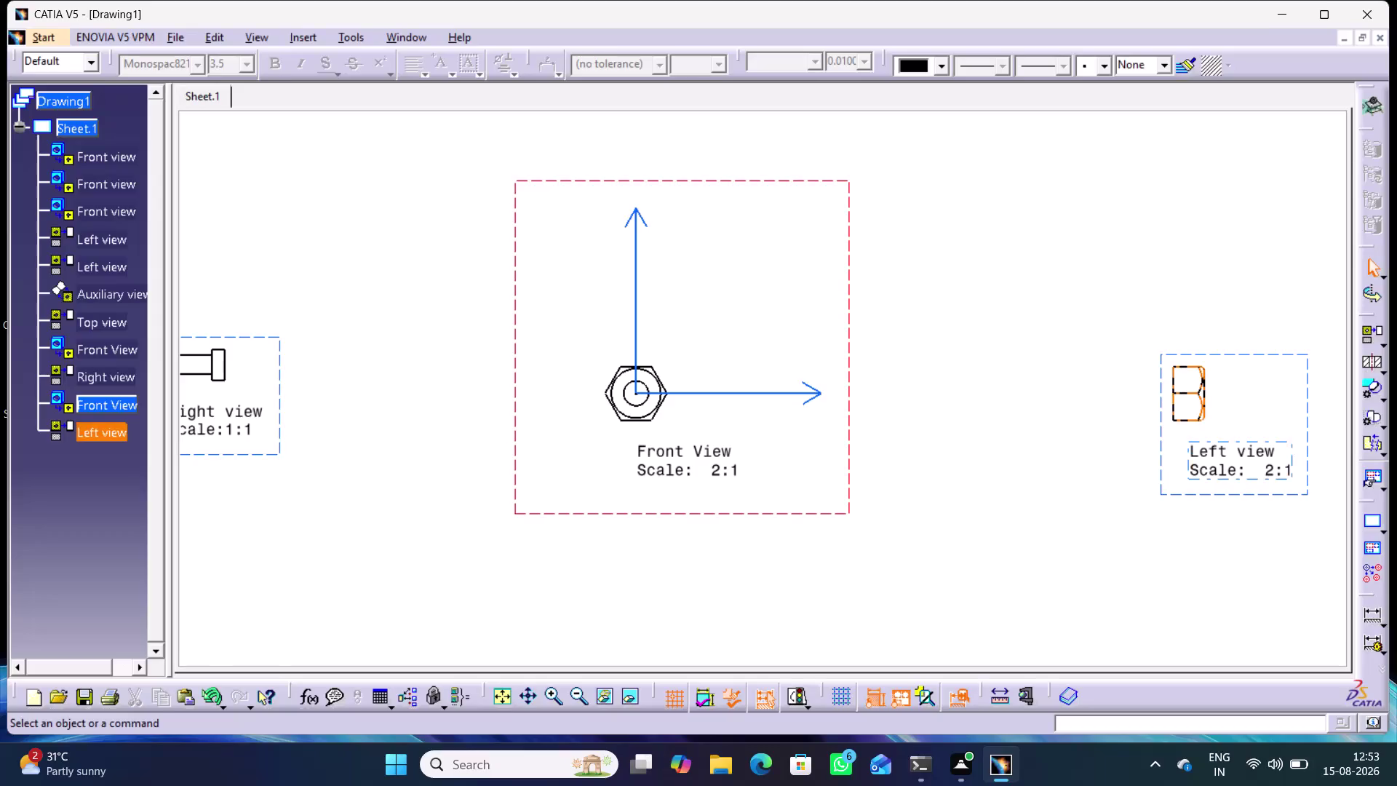
Drag the extra left view beside the 2:1 hex head front view, then delete it.
drag(1162, 426, 1015, 424)
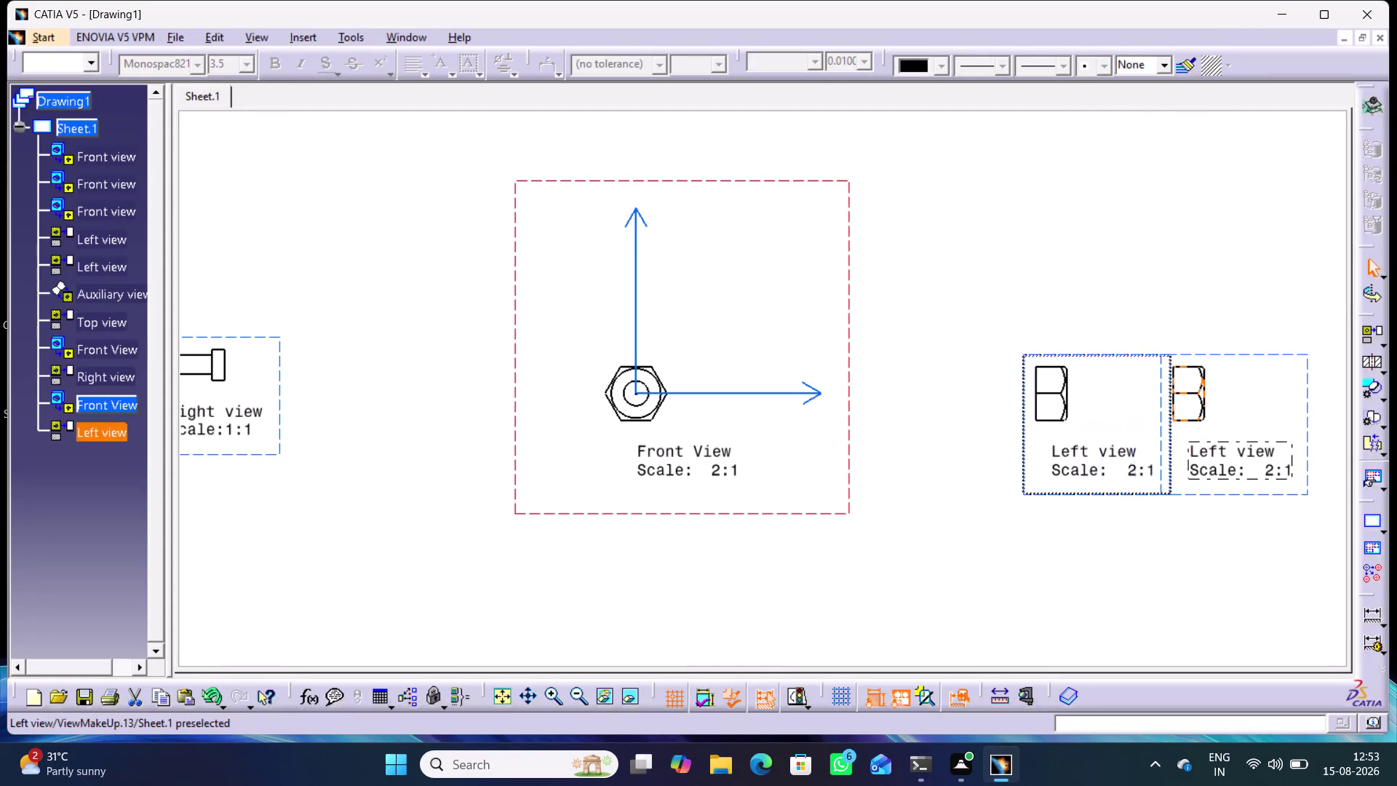
drag(1015, 423, 793, 409)
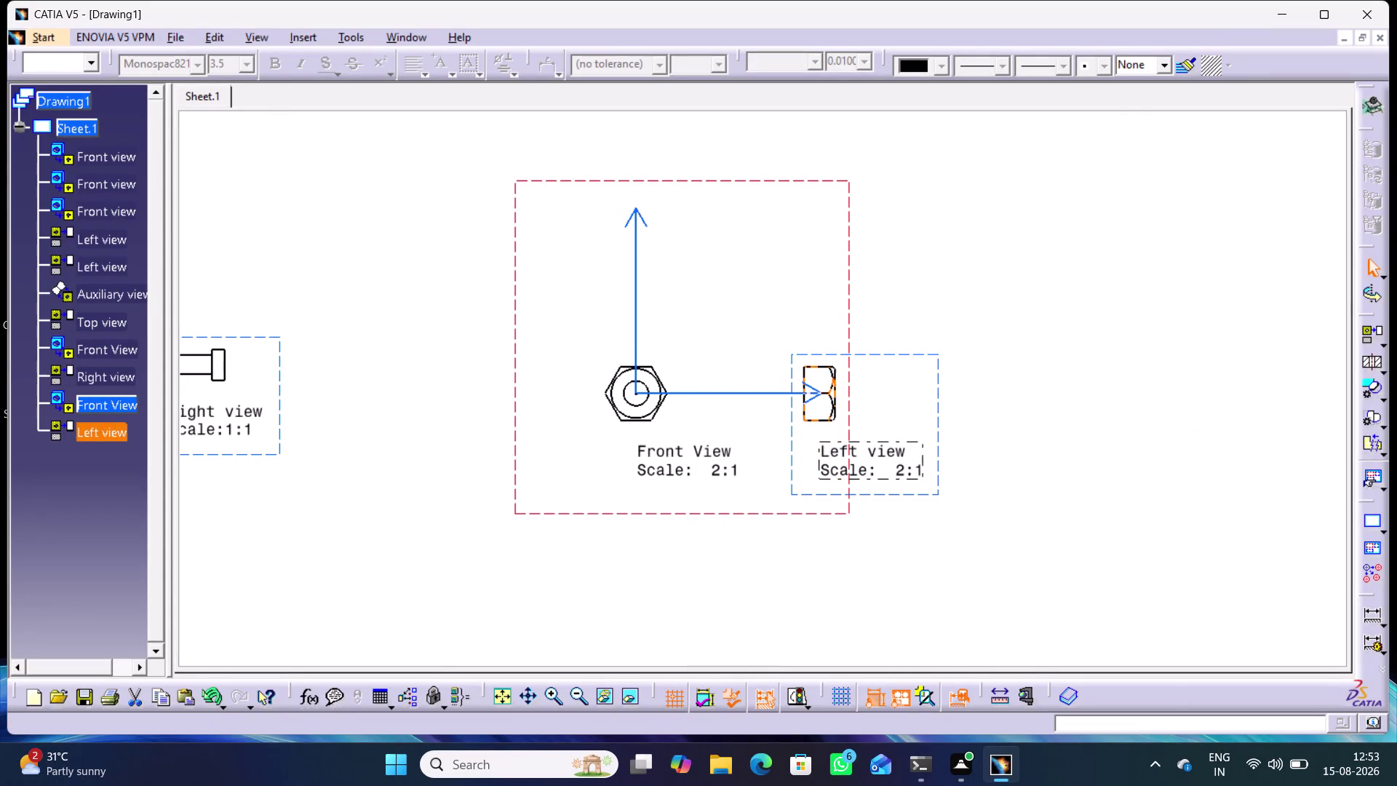
right_click(937, 404)
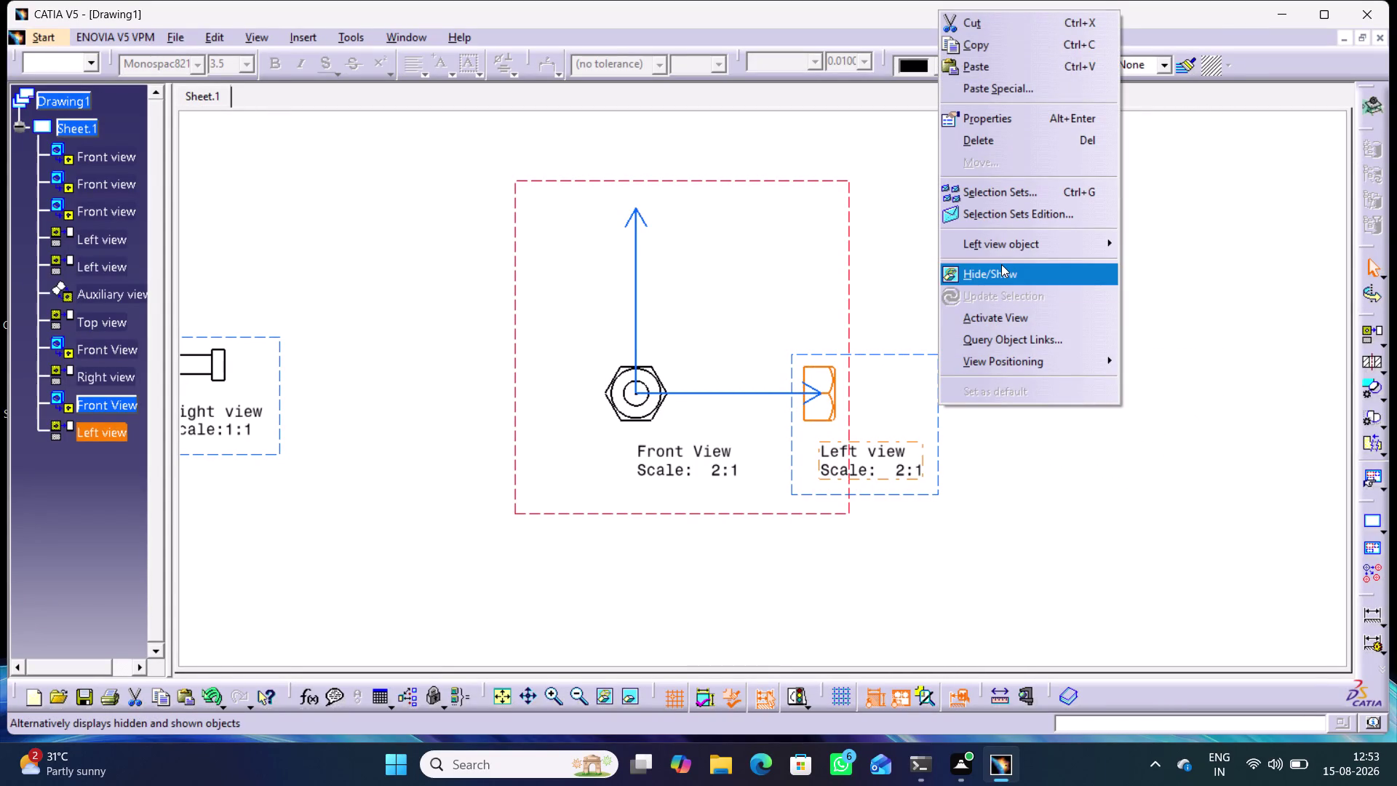
click(1002, 136)
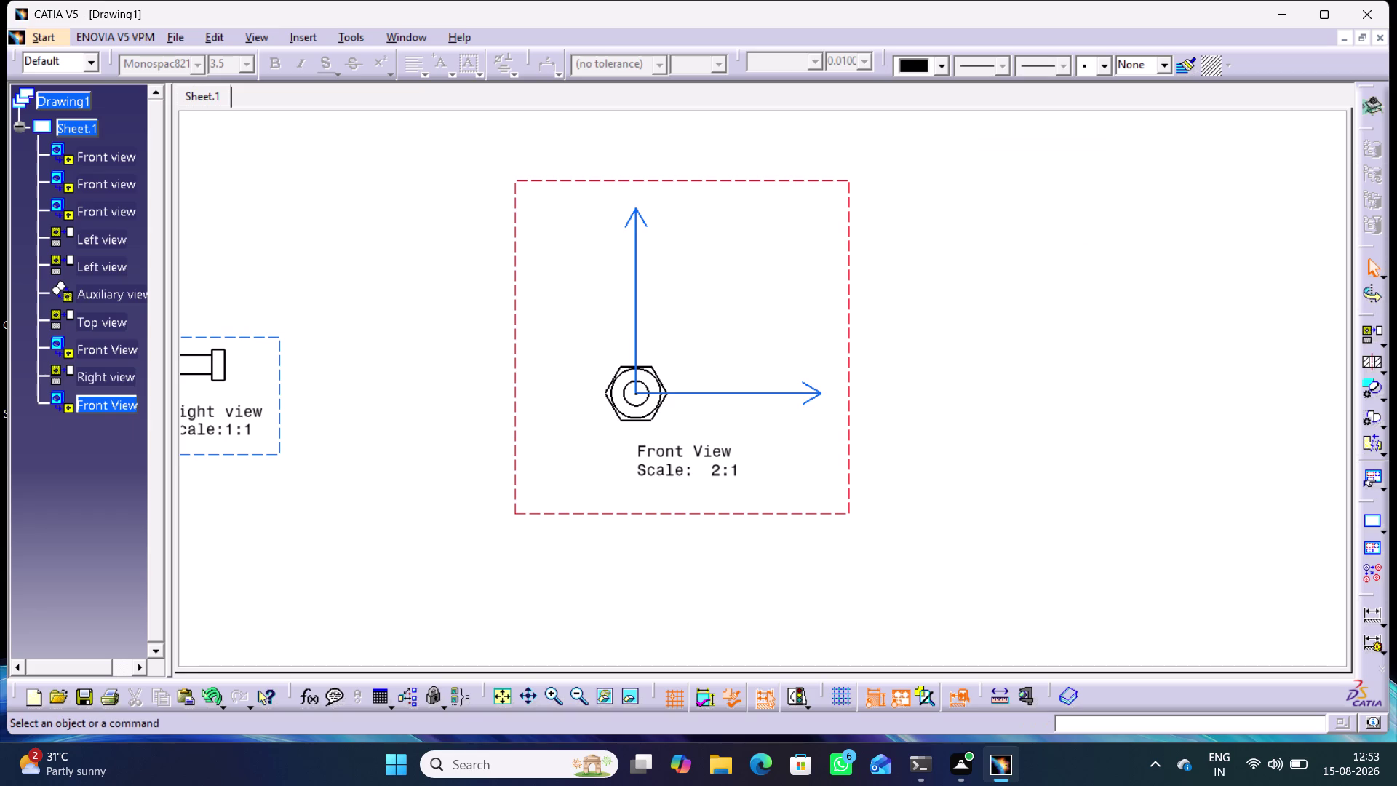
click(1362, 332)
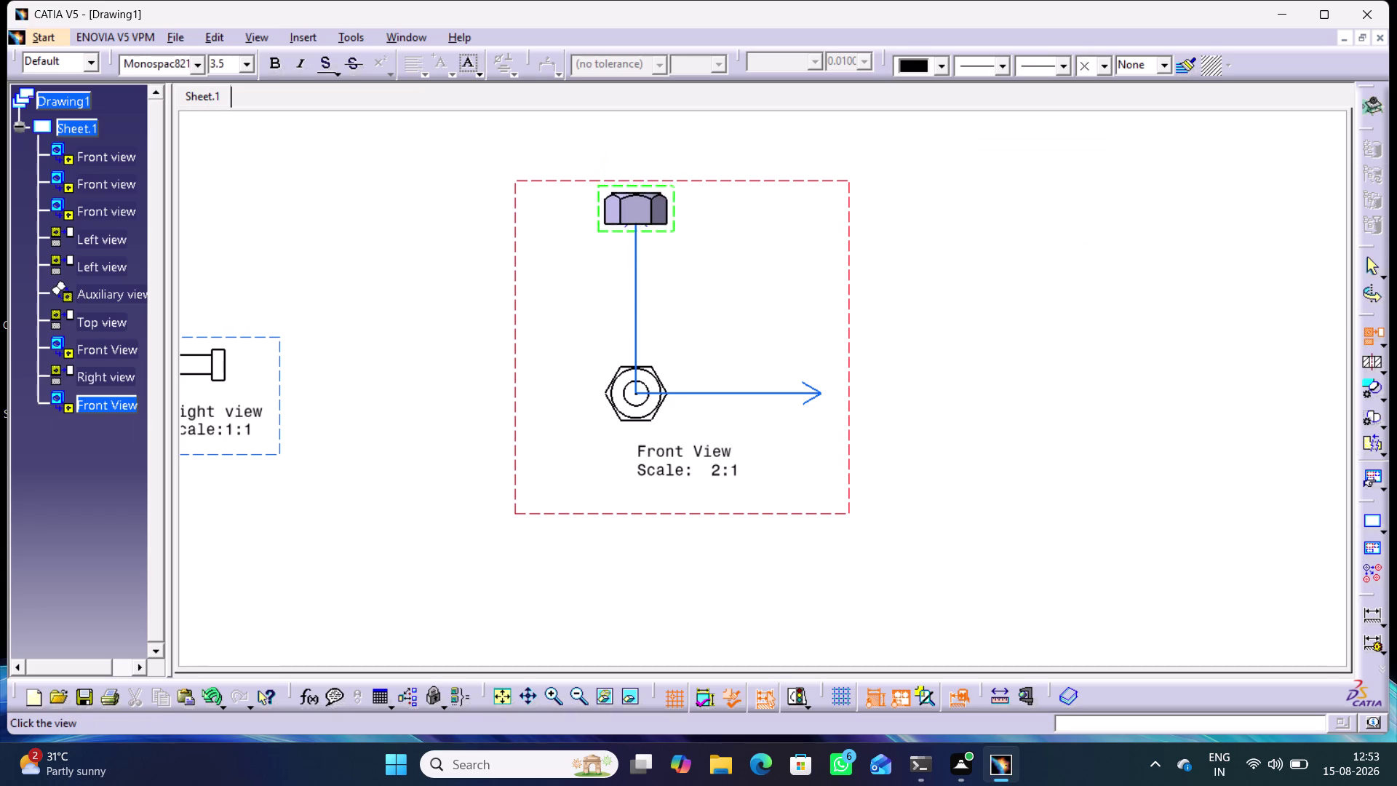
Pan and zoom out until all five views on the sheet are visible.
middle_drag(672, 179, 641, 400)
click(639, 257)
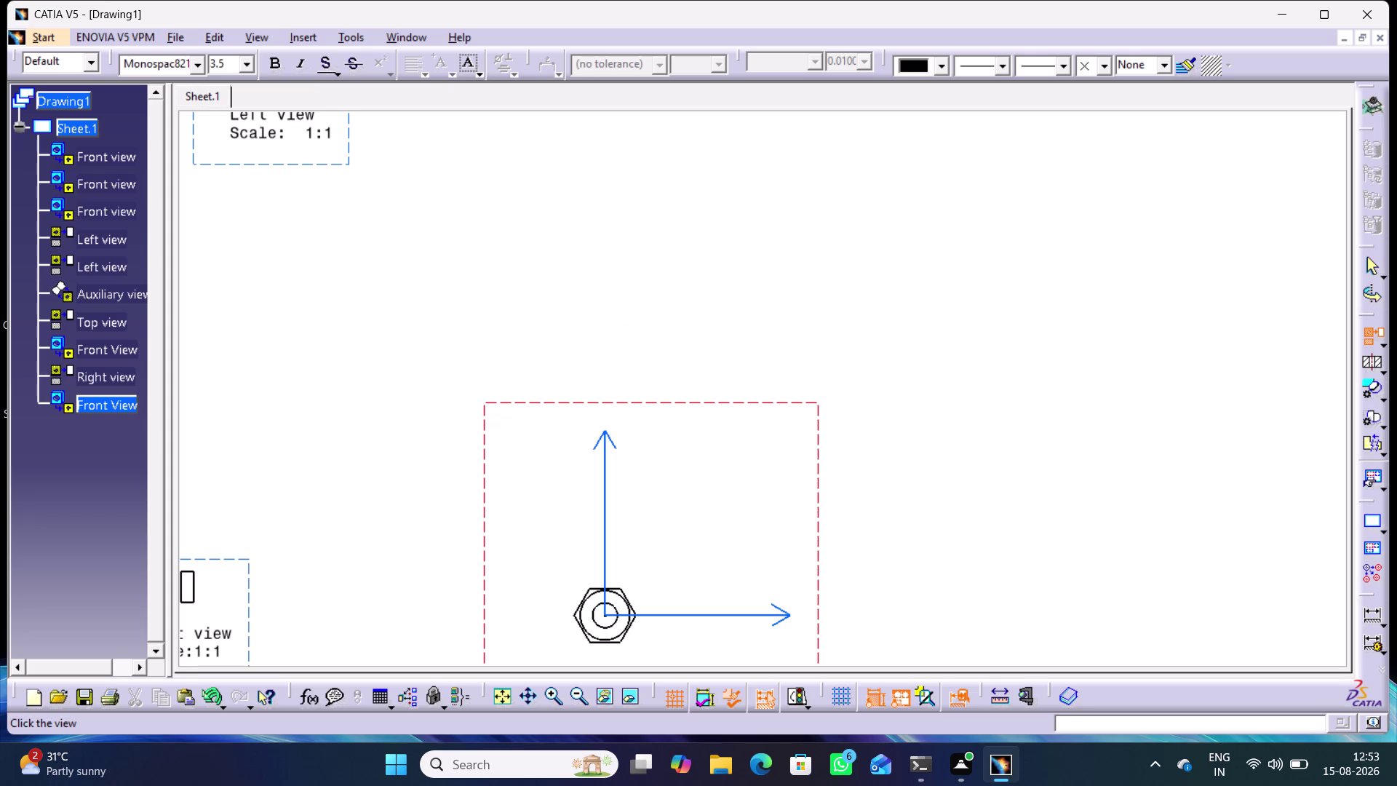
middle_drag(787, 411, 792, 429)
right_click(788, 411)
middle_drag(824, 524, 829, 532)
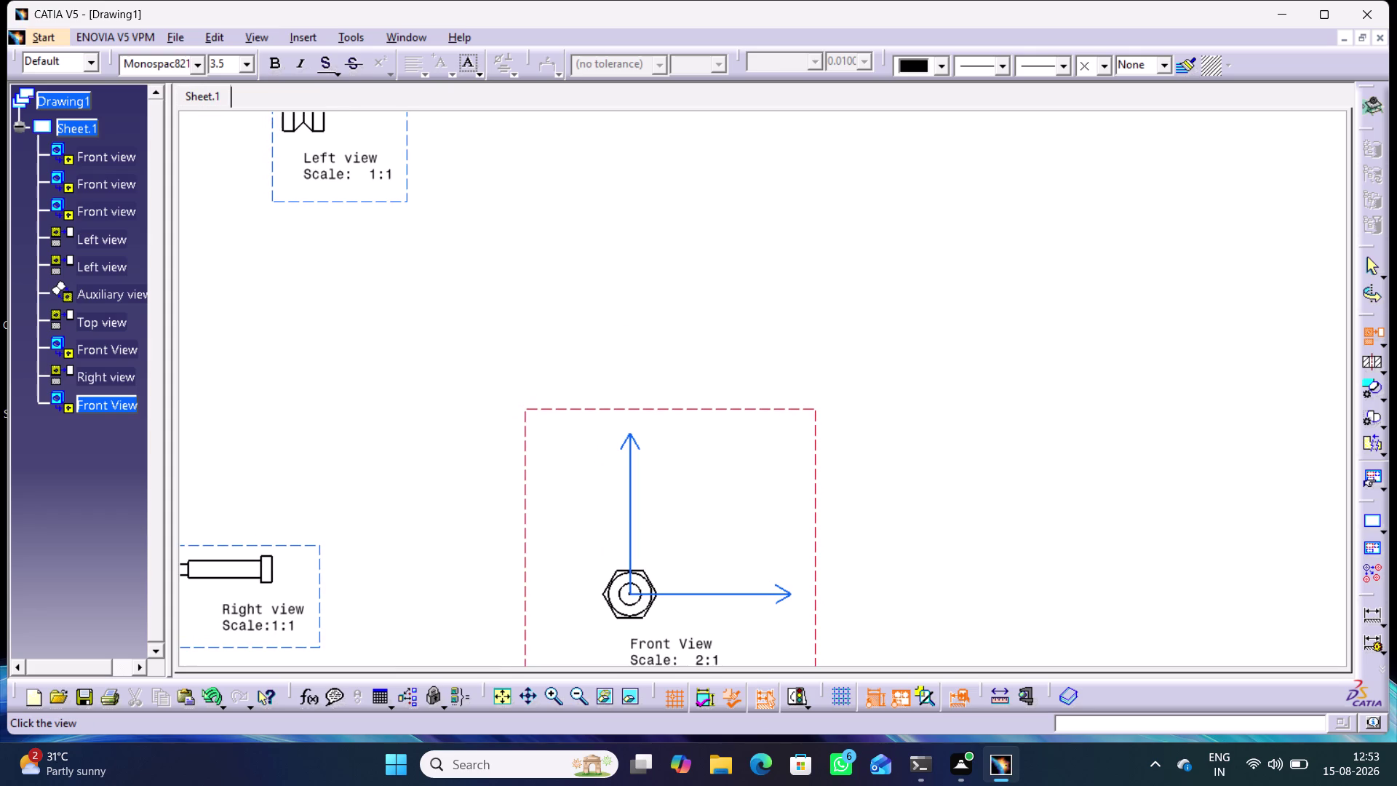
middle_drag(940, 411, 965, 513)
right_click(940, 412)
middle_drag(854, 457, 858, 437)
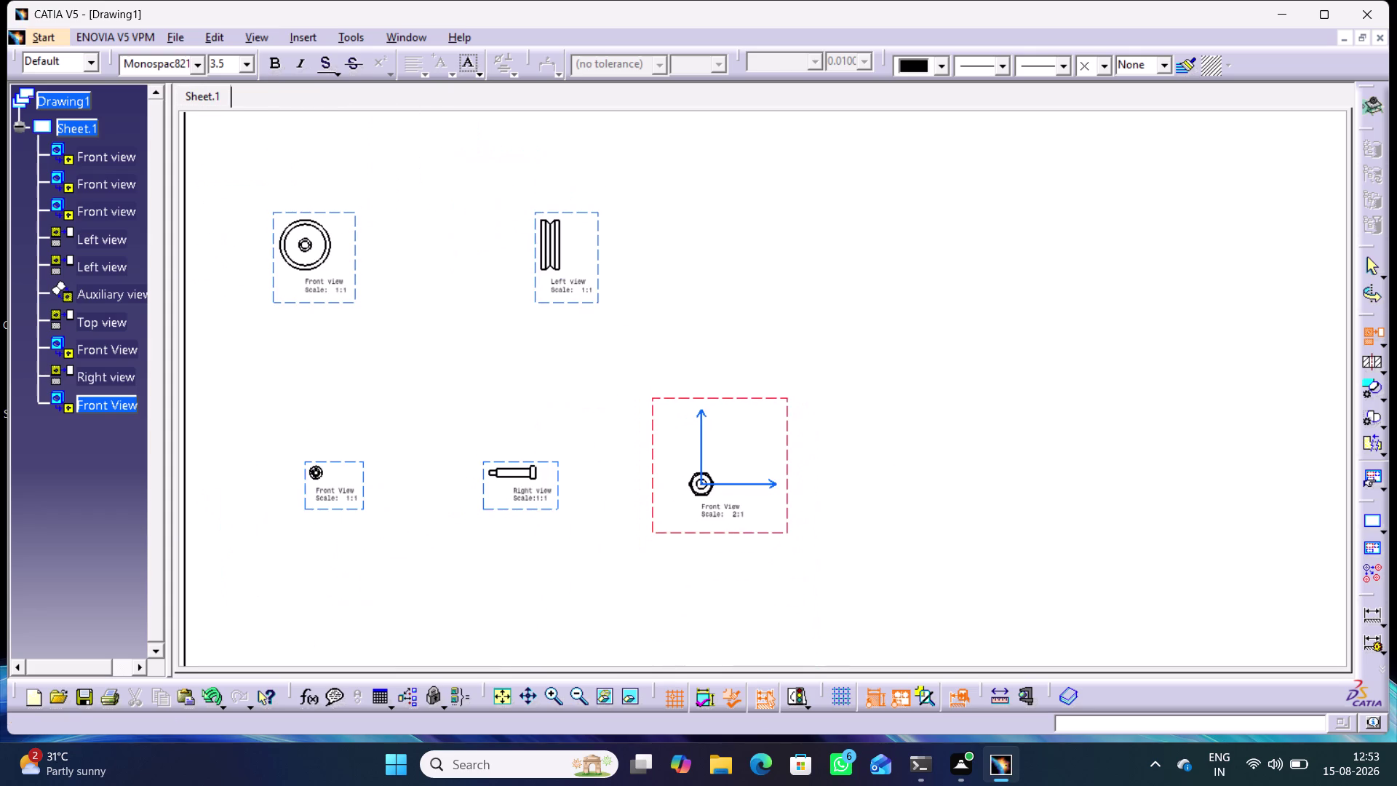
middle_drag(858, 438, 863, 393)
click(870, 398)
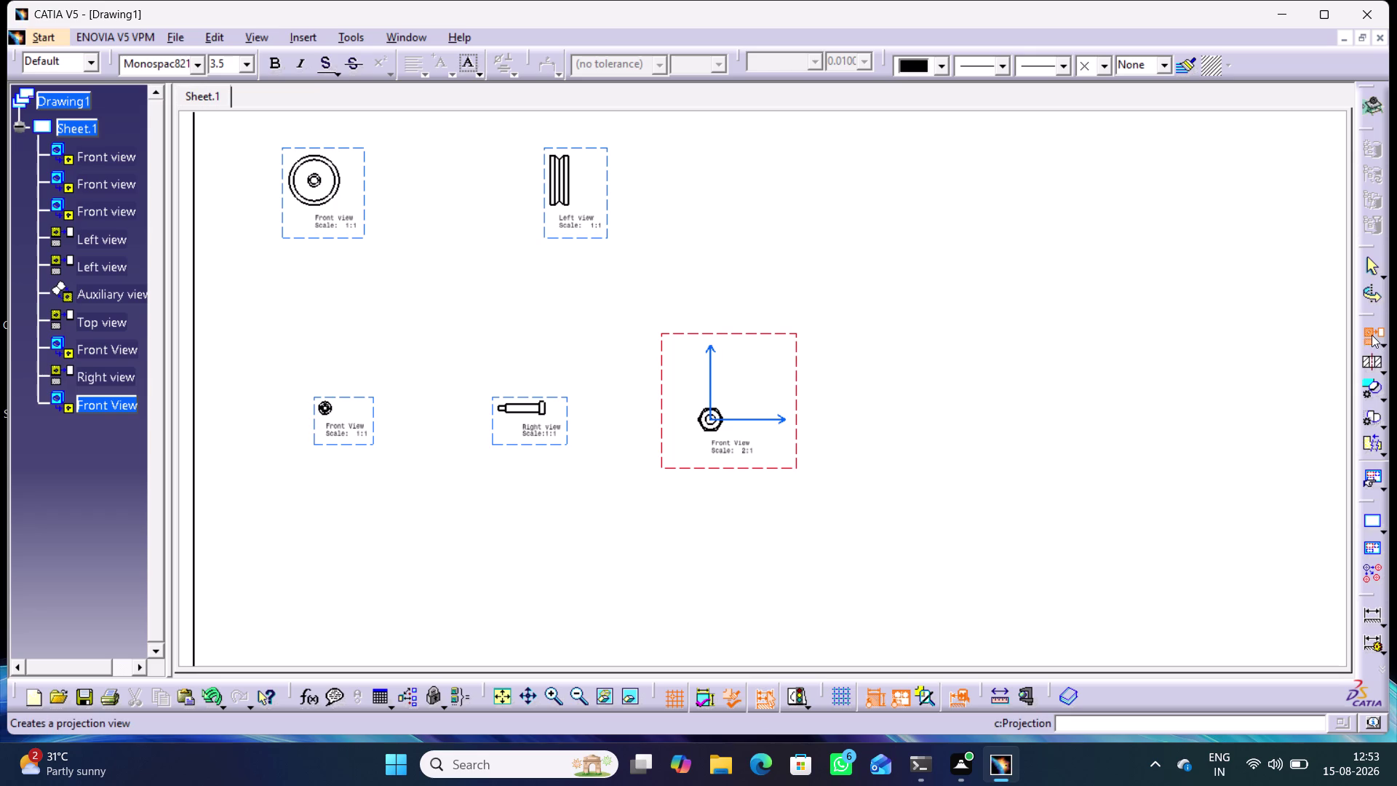
Project a bottom view from the 2:1 front view and position it above, making six views.
click(1372, 335)
click(1370, 335)
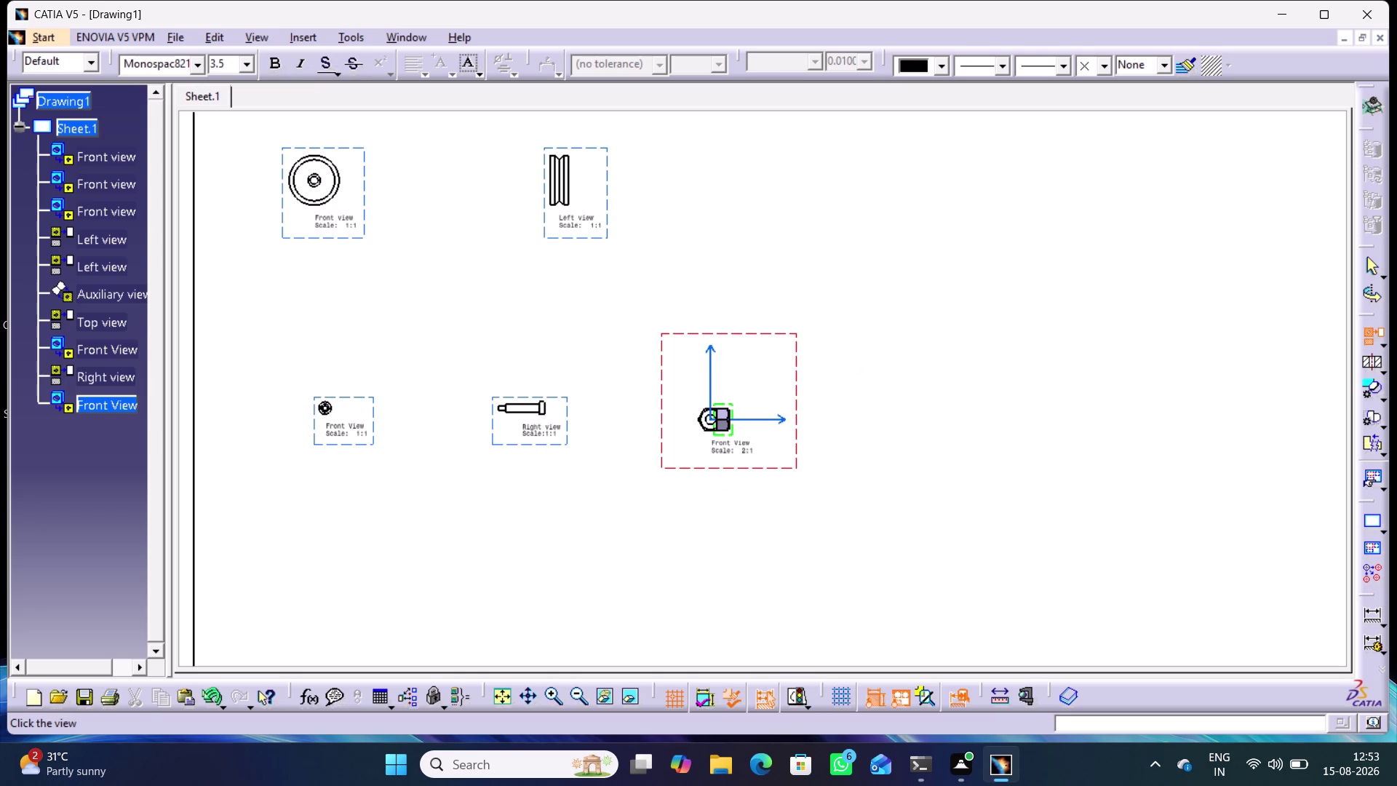
click(721, 347)
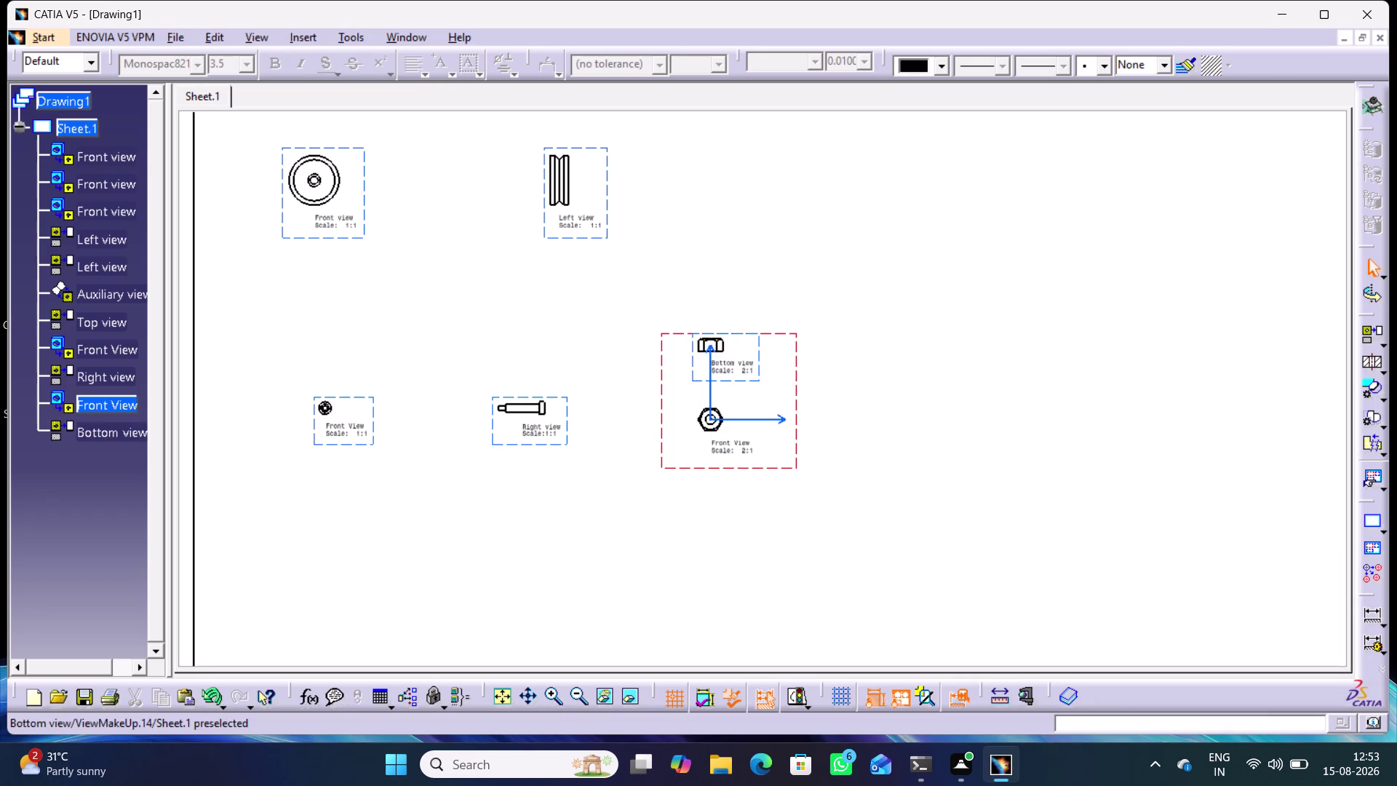
drag(759, 338, 772, 251)
click(811, 281)
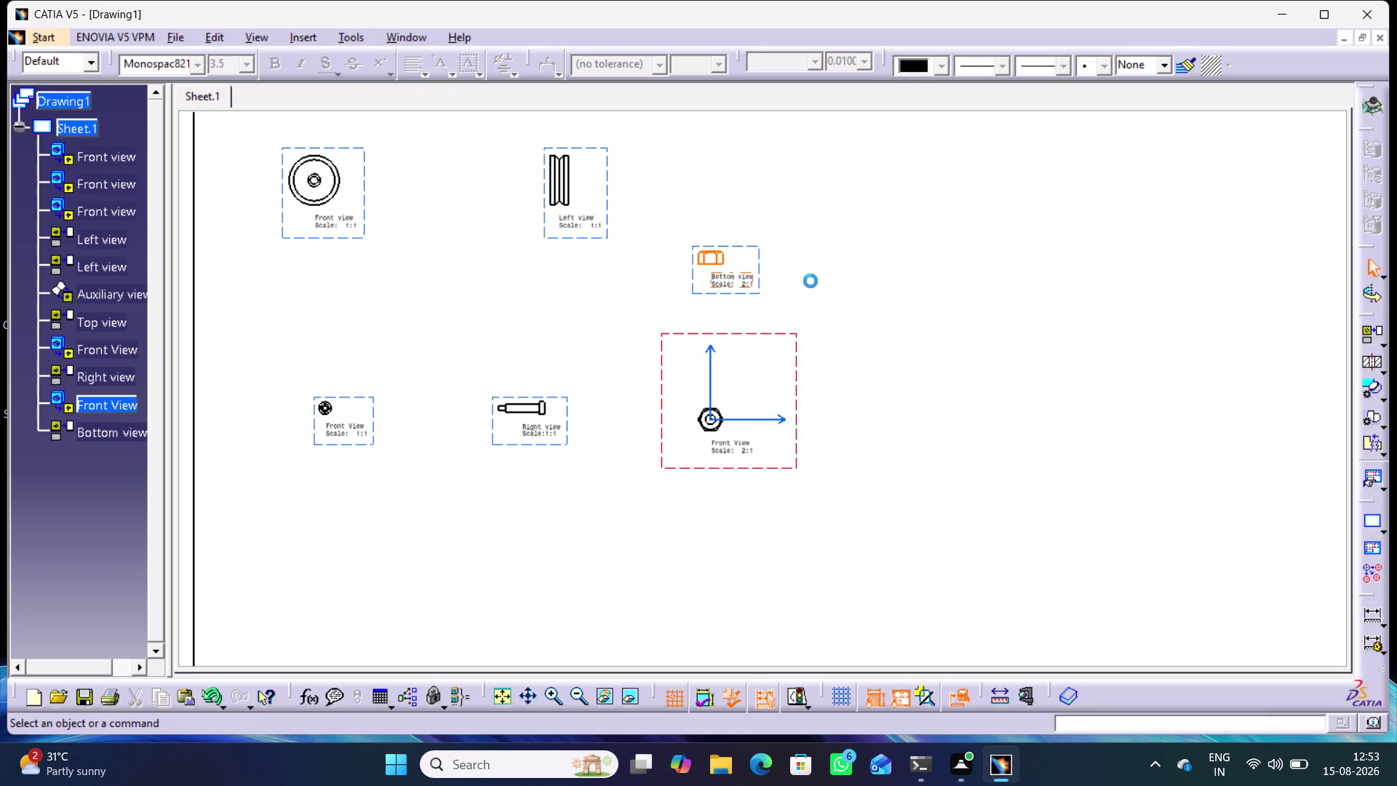
click(836, 361)
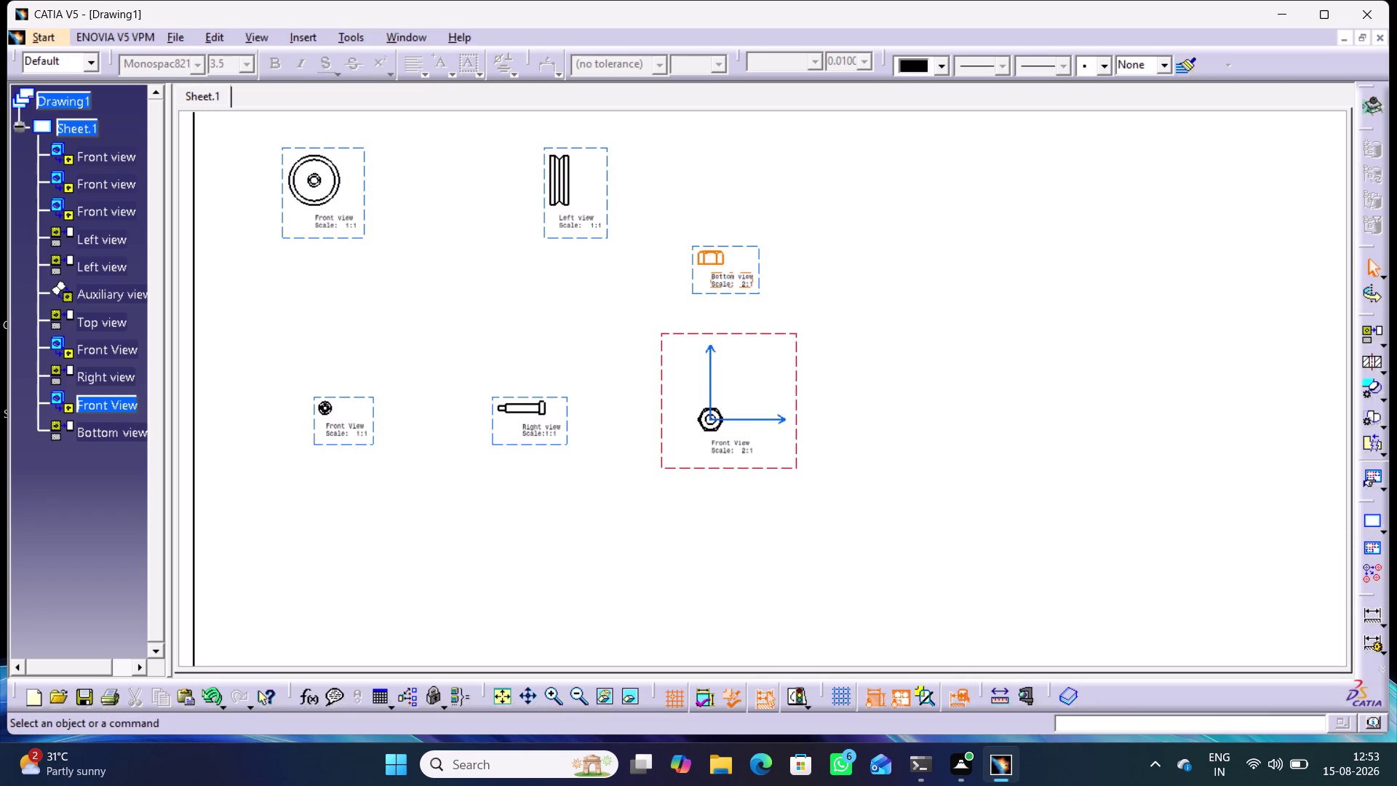
middle_drag(850, 301, 813, 367)
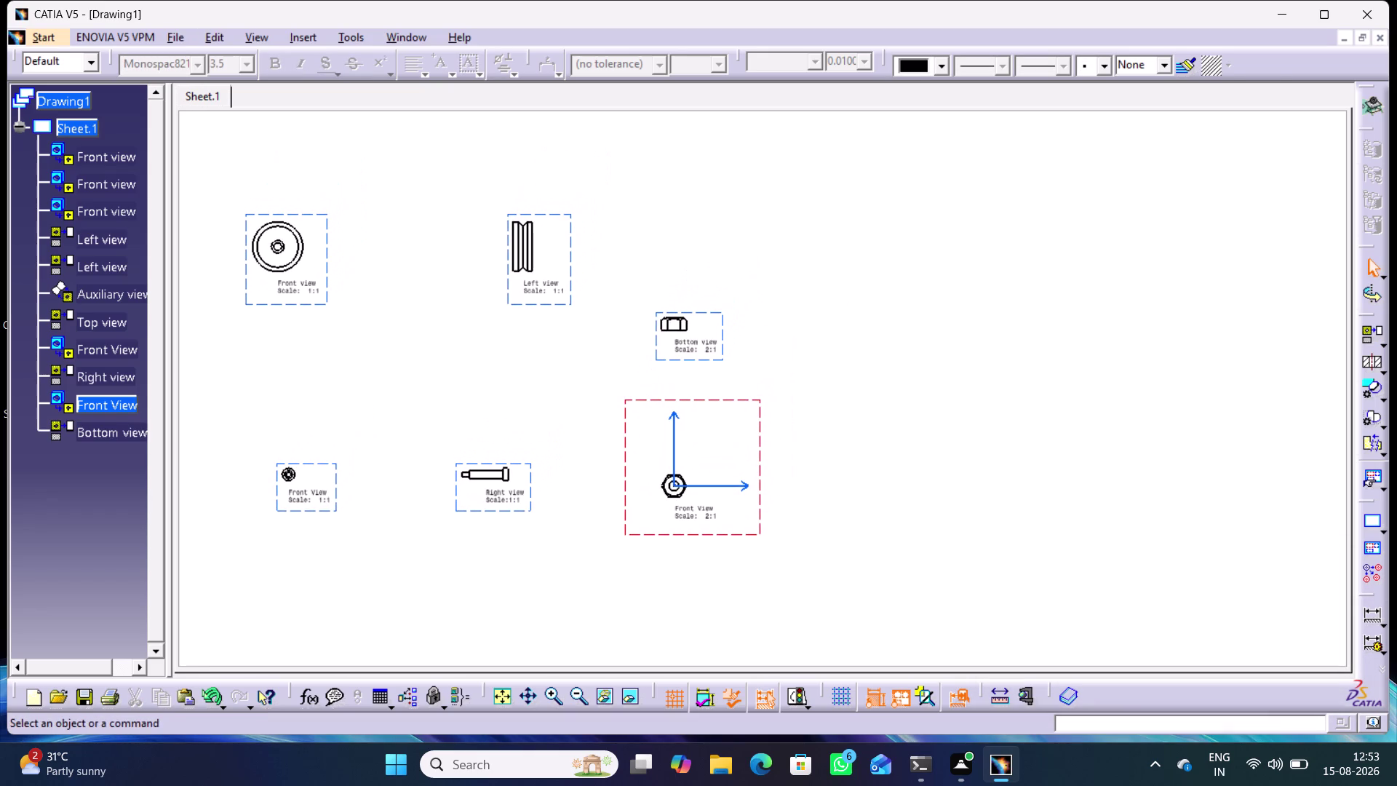